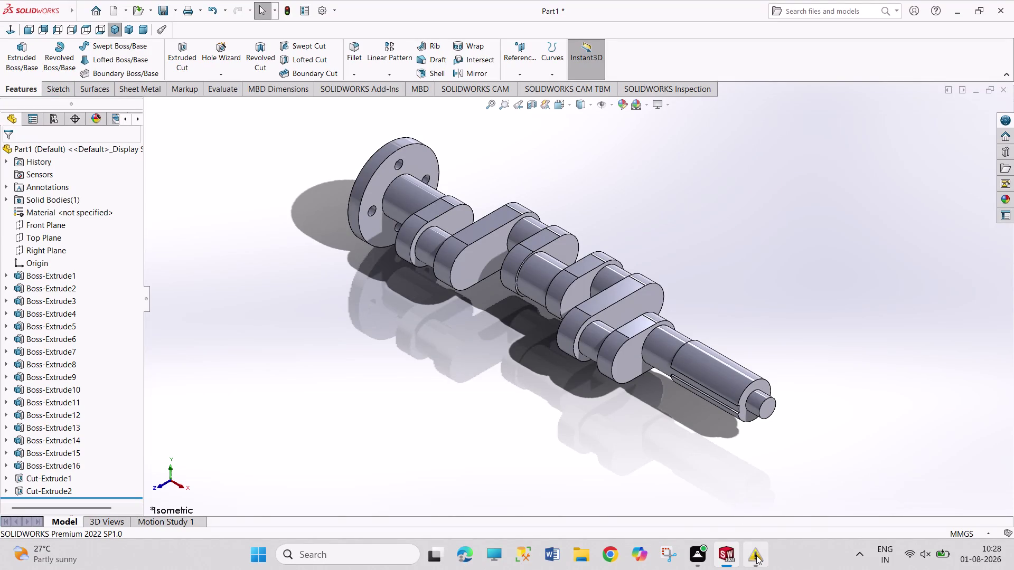
click(799, 443)
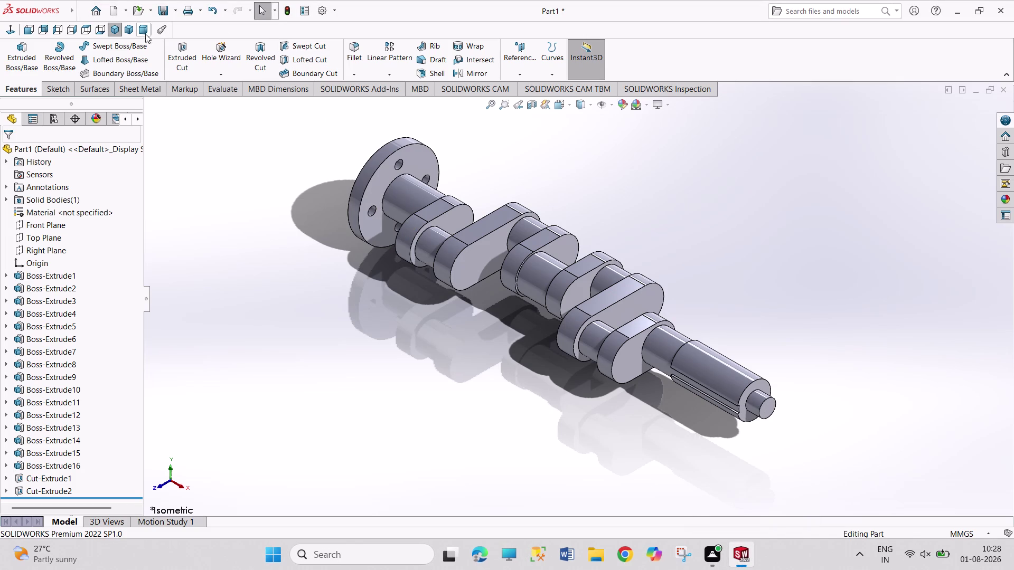
click(128, 29)
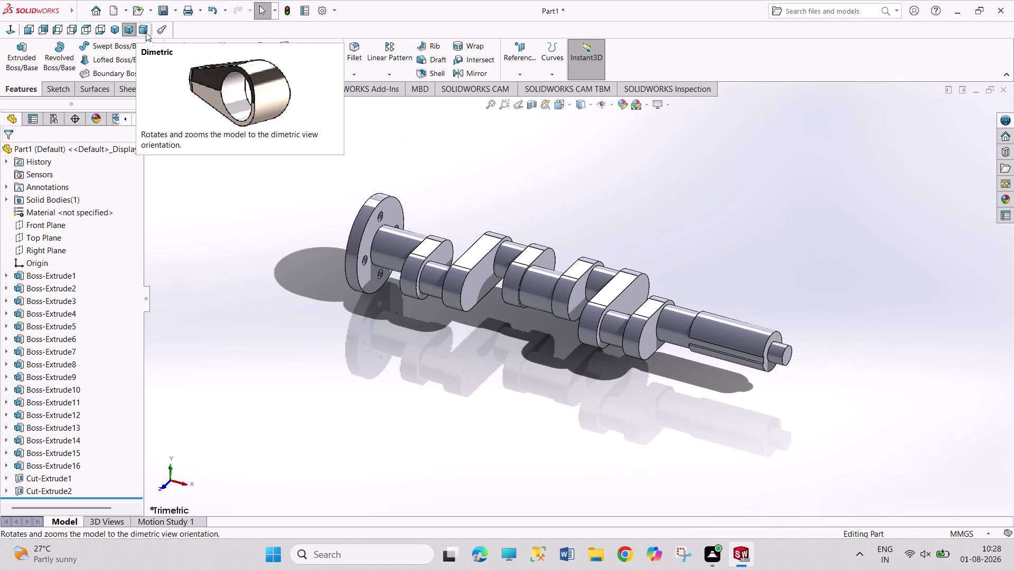
click(146, 33)
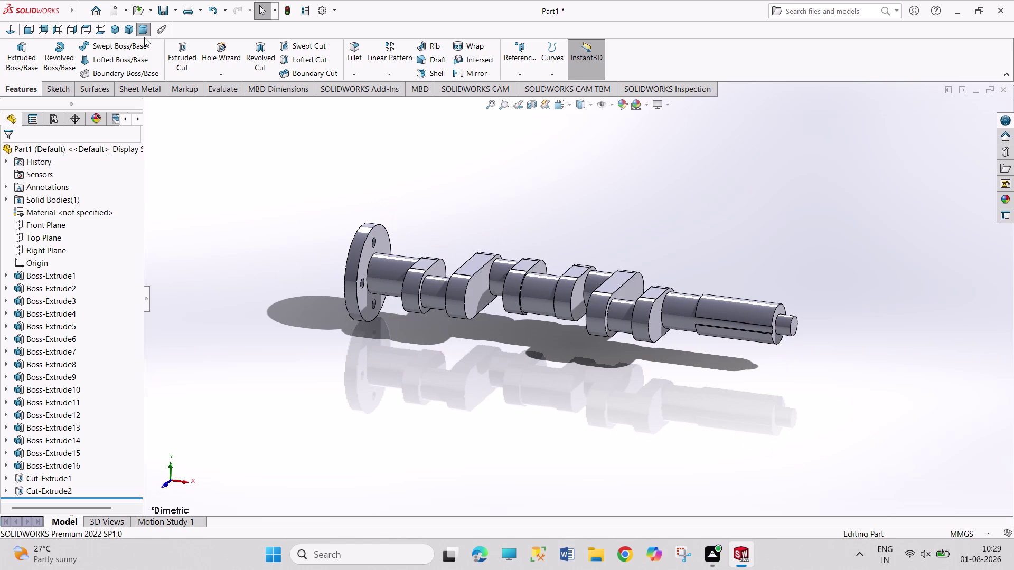
click(289, 127)
click(109, 34)
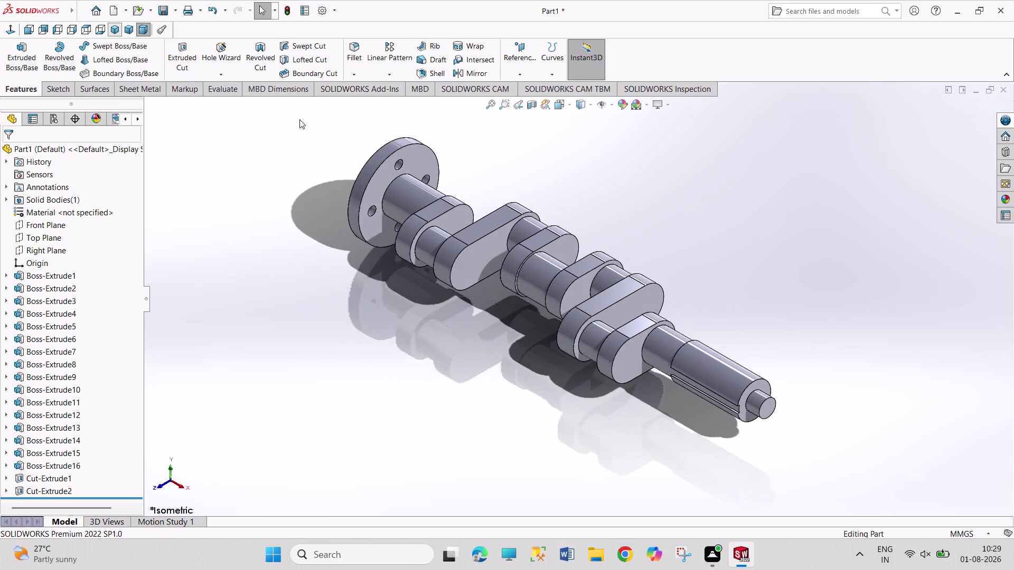